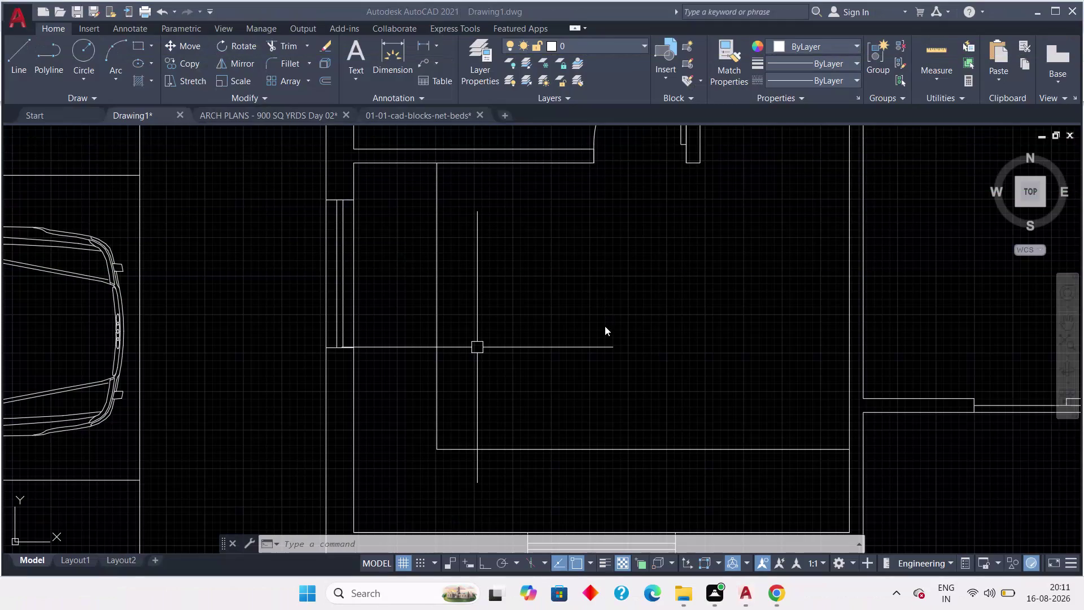
Inspect the two parked cars and the parking bays.
scroll(down, 3)
middle_drag(677, 391, 722, 370)
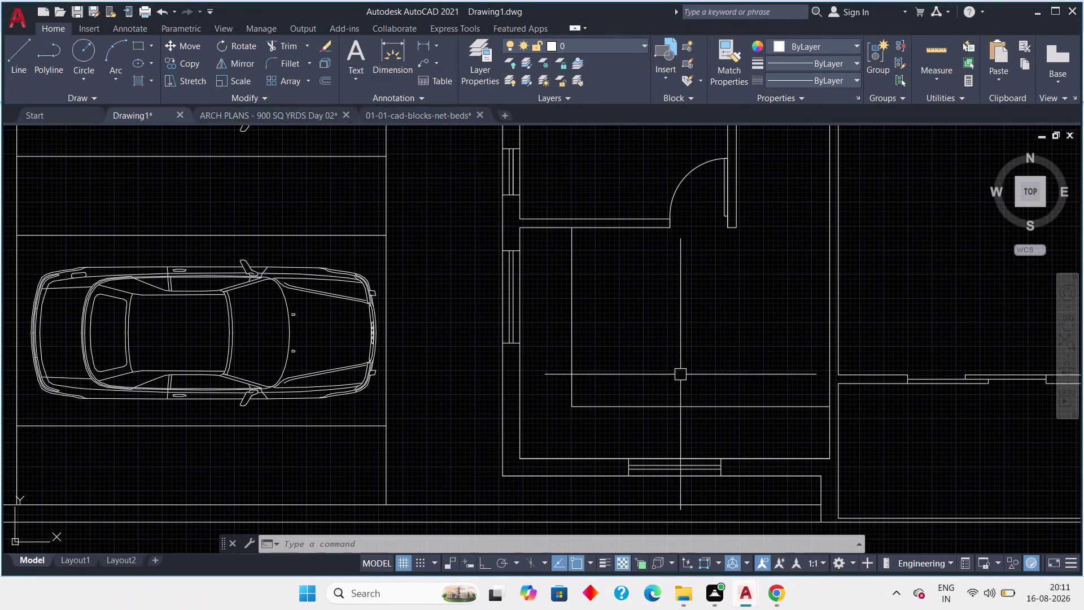
scroll(up, 3)
scroll(down, 3)
middle_drag(642, 380, 629, 379)
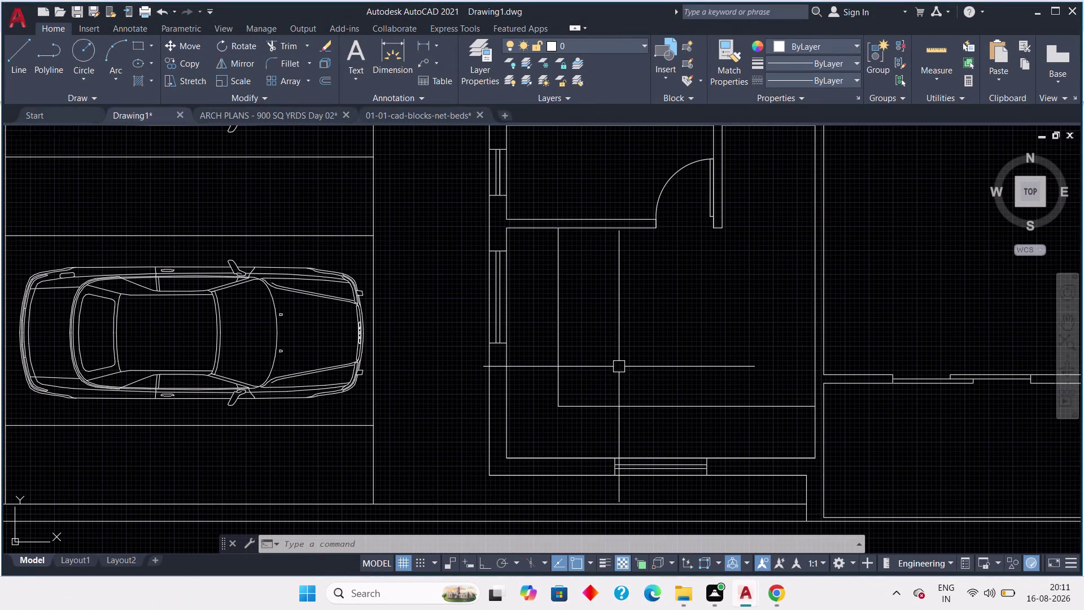
scroll(down, 3)
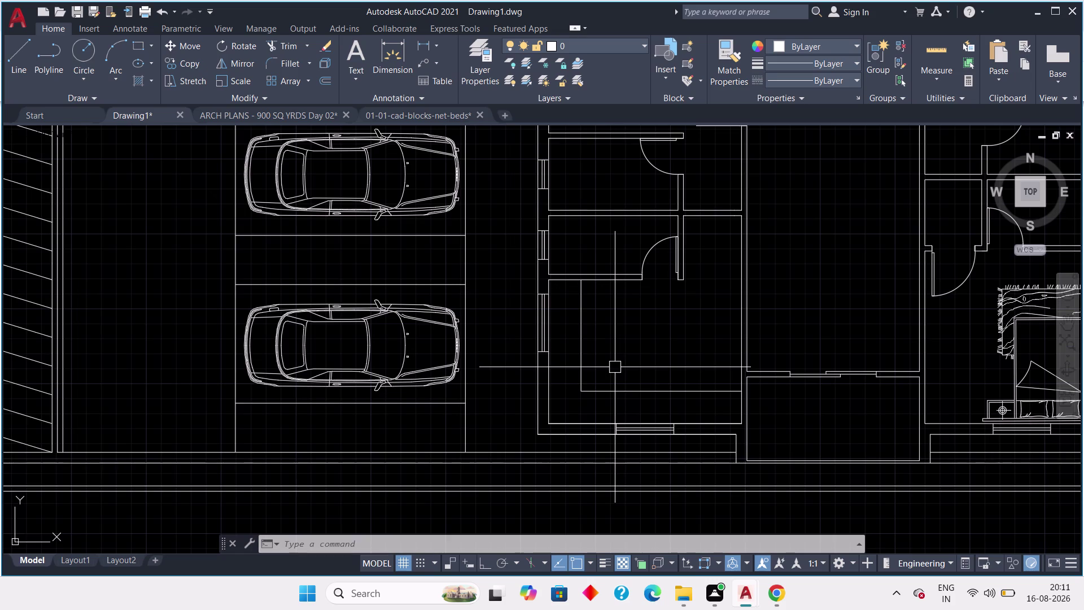
middle_drag(615, 368, 642, 378)
scroll(down, 3)
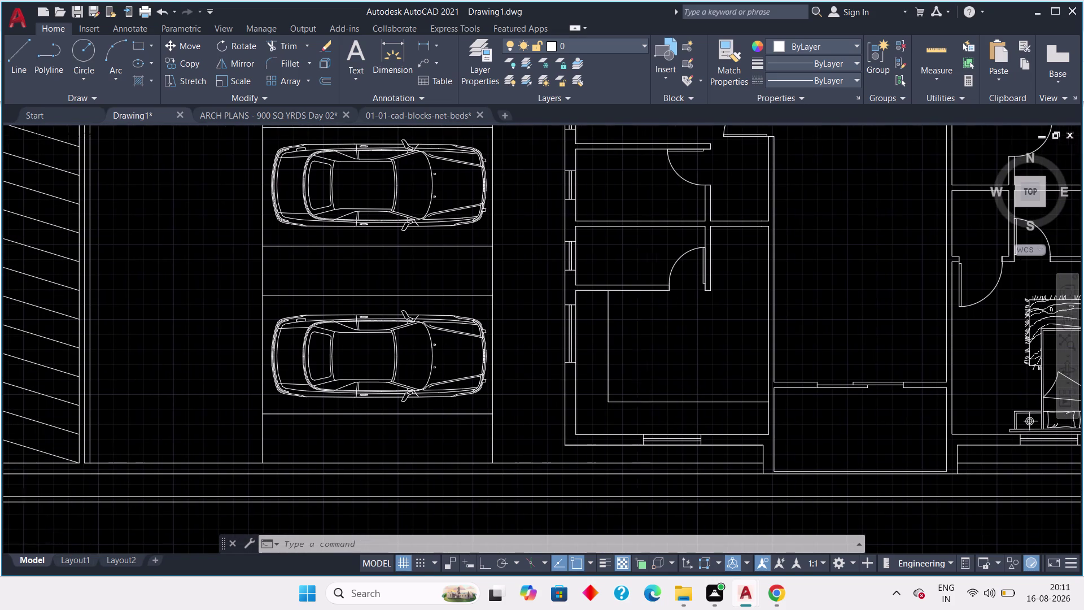
middle_drag(661, 365, 690, 440)
scroll(down, 3)
Pan up from the parking area to the top apartment units.
middle_drag(400, 252, 398, 272)
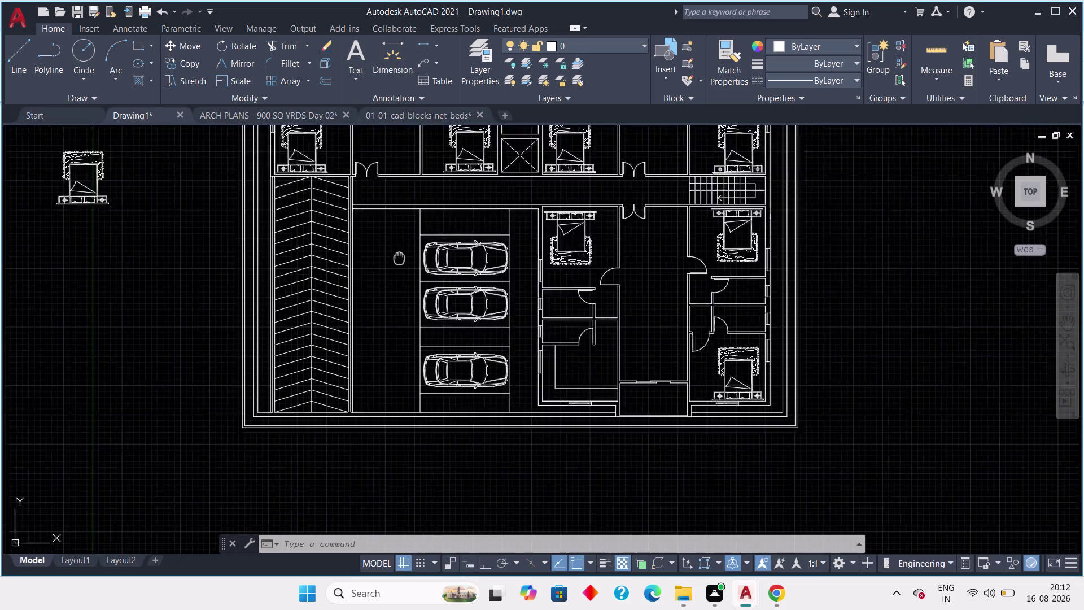
middle_drag(398, 272, 388, 439)
middle_drag(369, 274, 365, 398)
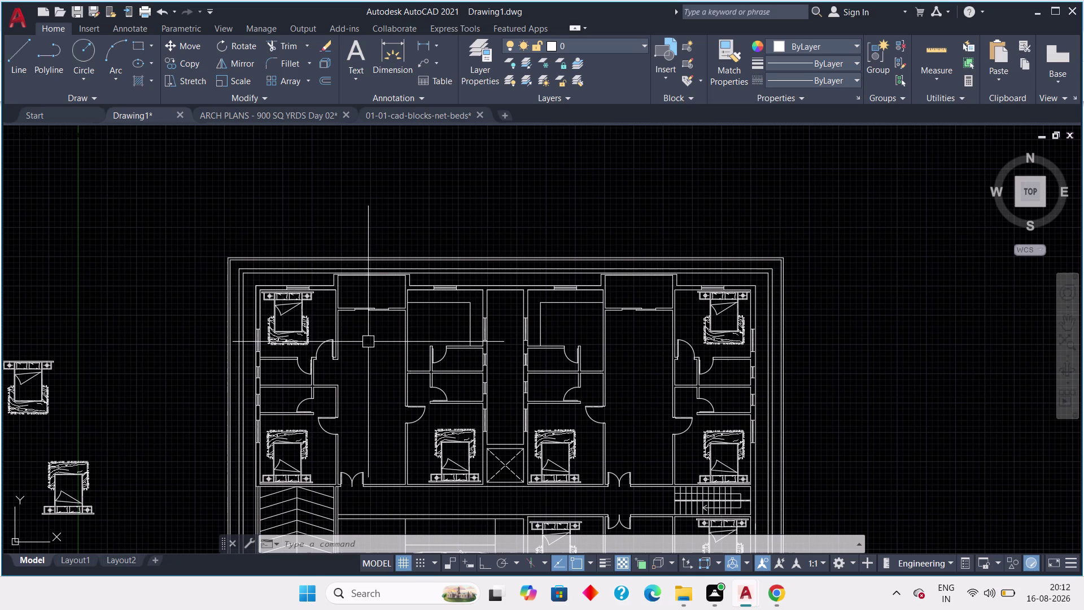
scroll(up, 3)
middle_drag(433, 331, 428, 356)
scroll(up, 3)
middle_drag(435, 338, 375, 344)
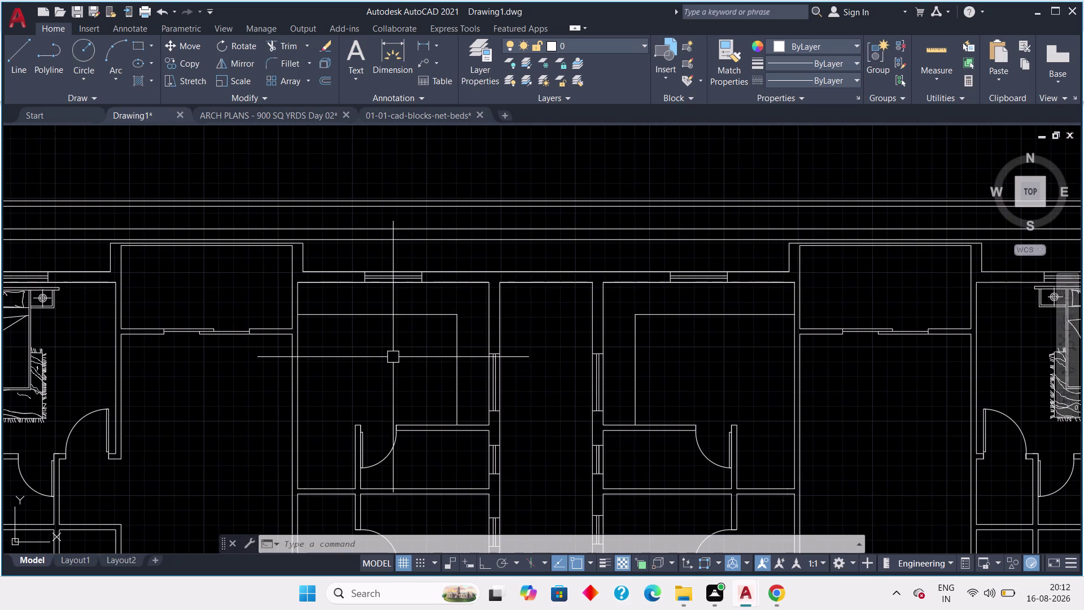
Pan left along the top row of rooms, past the bed in the right room.
middle_drag(393, 357, 361, 344)
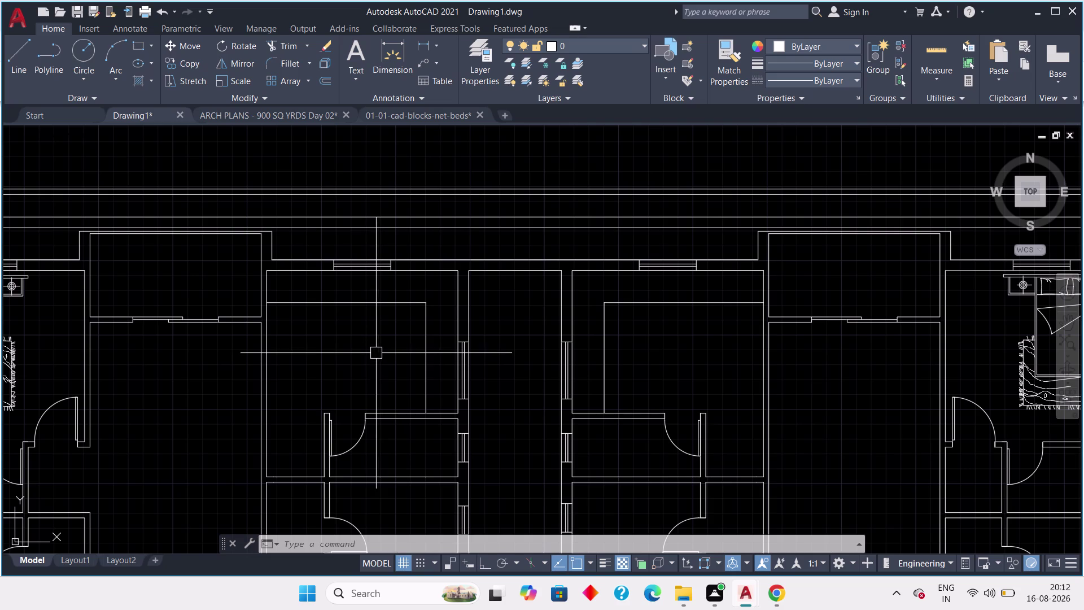
middle_drag(374, 351, 333, 339)
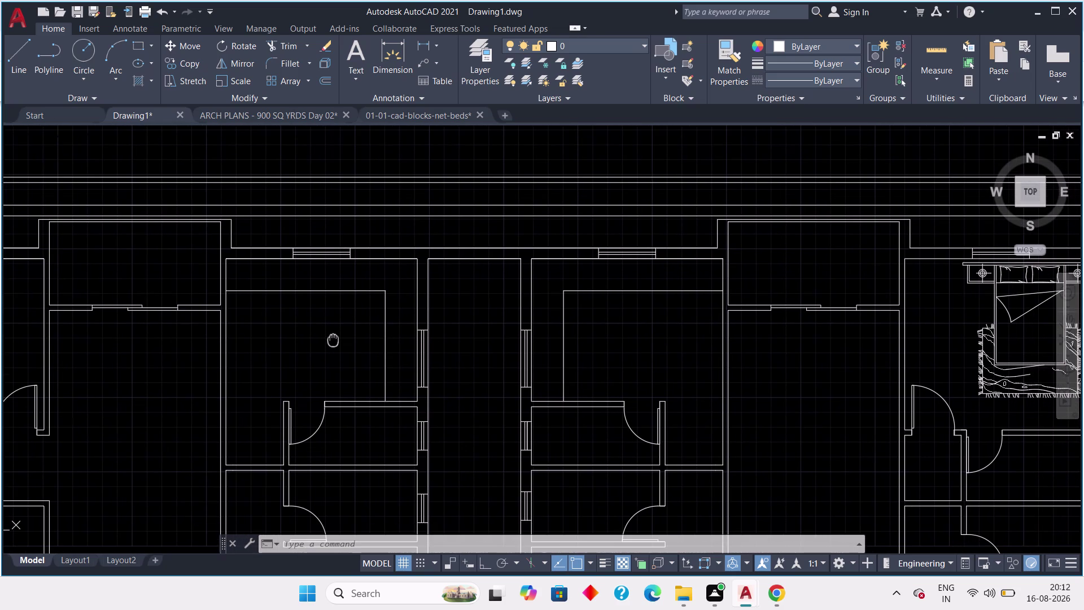
middle_drag(333, 338, 333, 339)
middle_drag(331, 341, 319, 352)
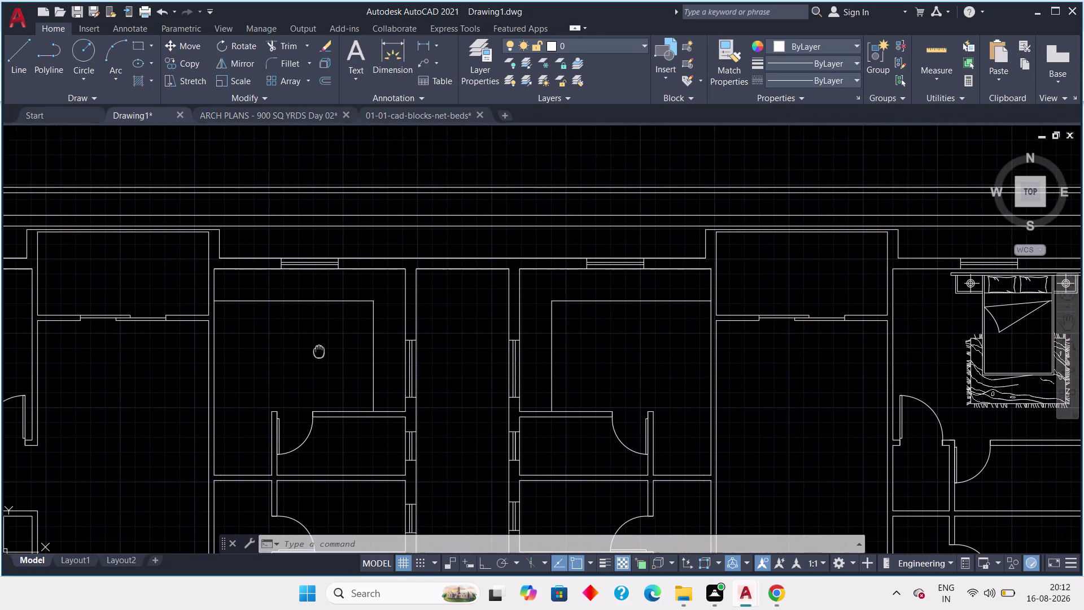
middle_drag(319, 352, 316, 354)
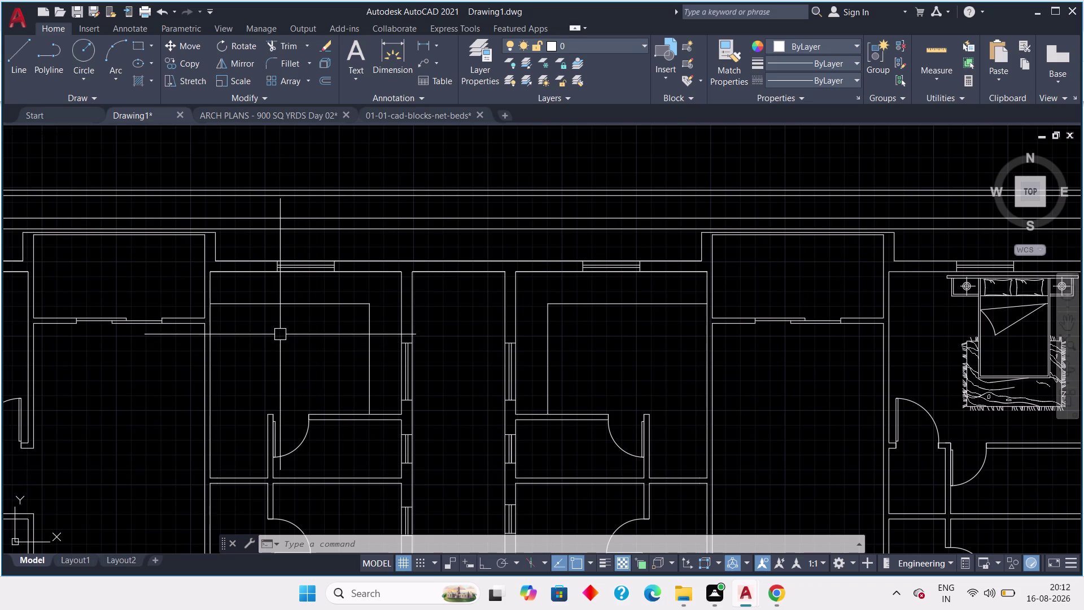
middle_drag(250, 326, 305, 365)
Zoom in on the window opening detail, then zoom back out.
scroll(up, 3)
middle_drag(201, 372, 261, 406)
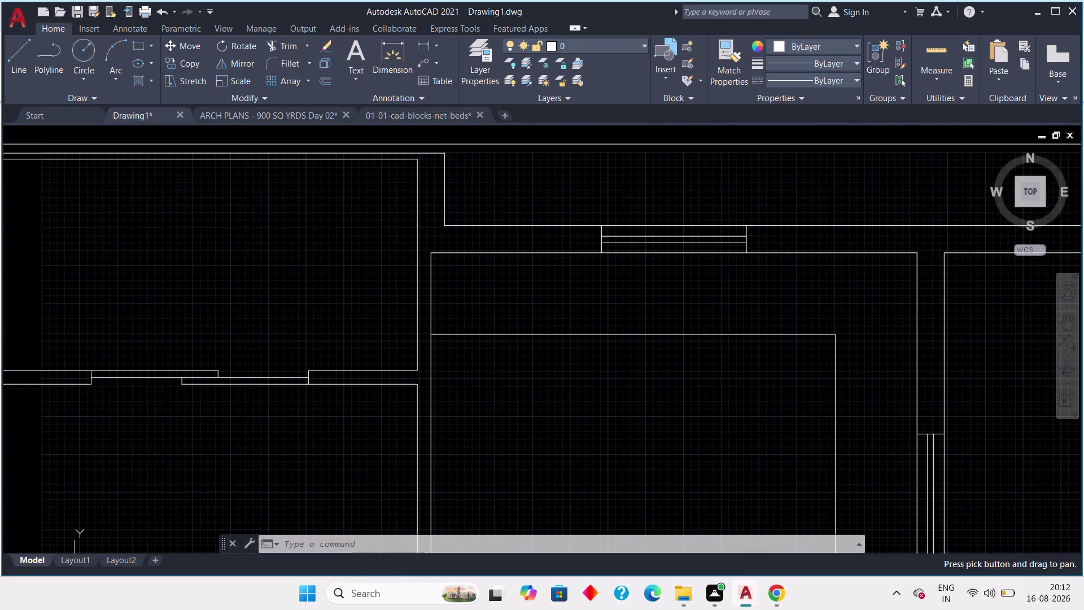
scroll(up, 3)
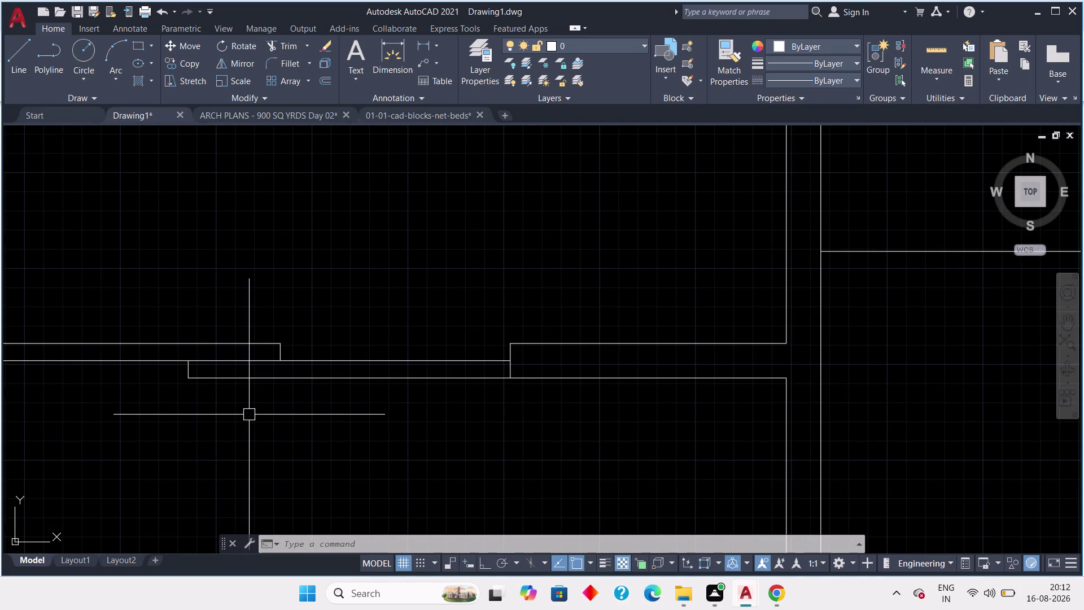
middle_drag(249, 415, 287, 399)
scroll(down, 3)
scroll(down, 3)
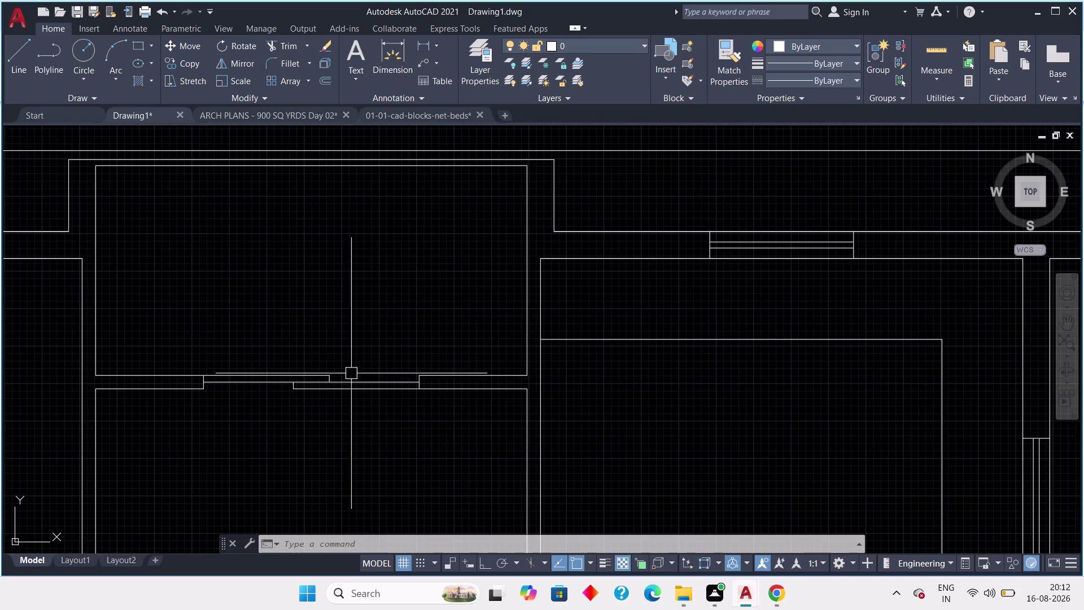
scroll(down, 3)
scroll(down, 3)
Return to the top outer wall lines and bring up the 01-01-cad-blocks-net-beds drawing.
middle_drag(438, 389, 409, 405)
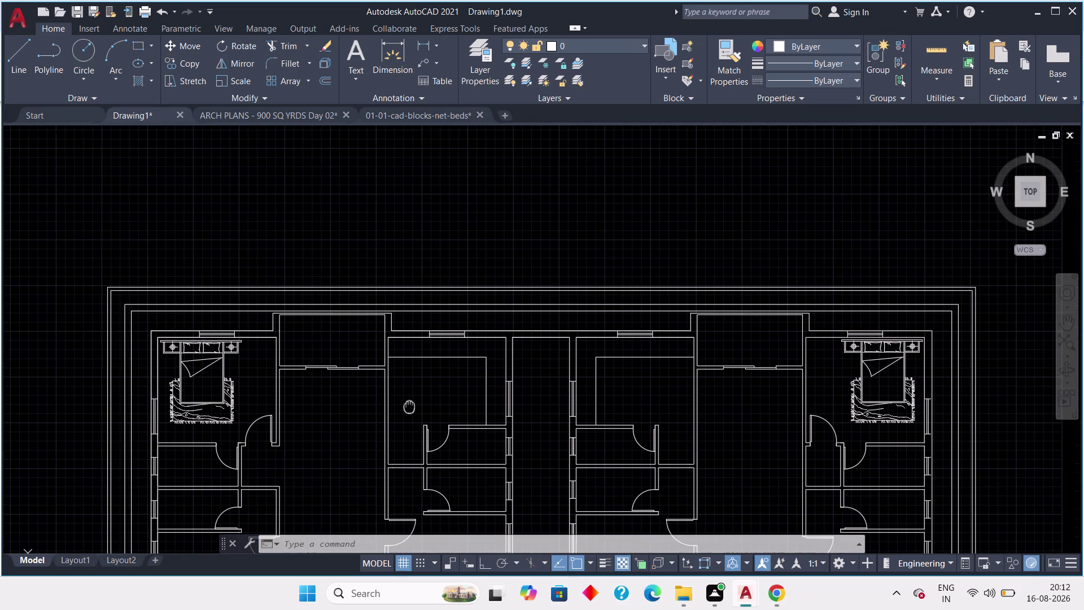
middle_drag(409, 405, 388, 401)
scroll(up, 3)
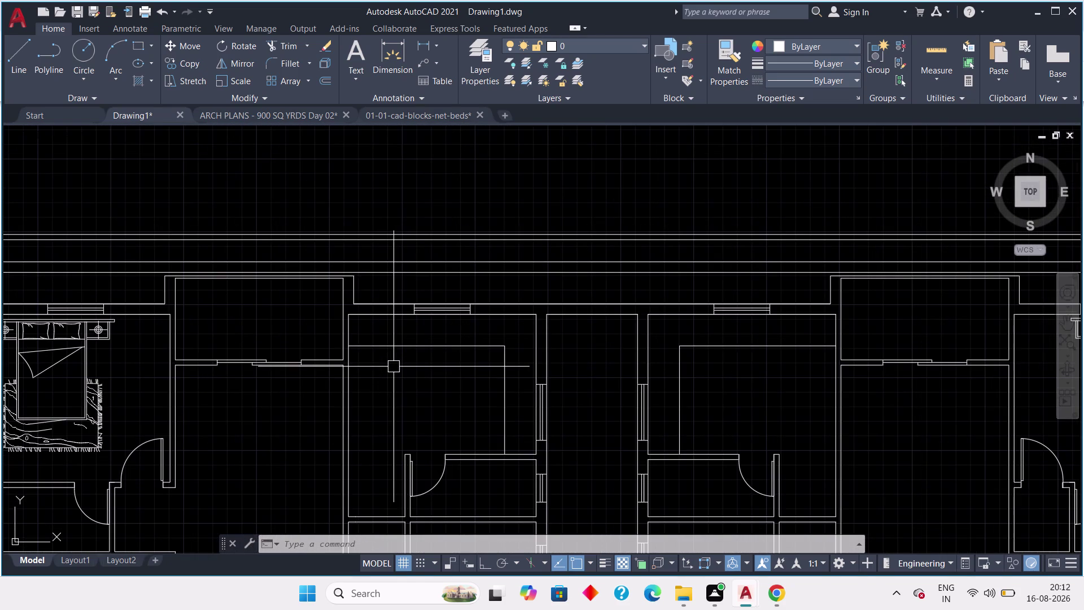
middle_drag(421, 393, 387, 385)
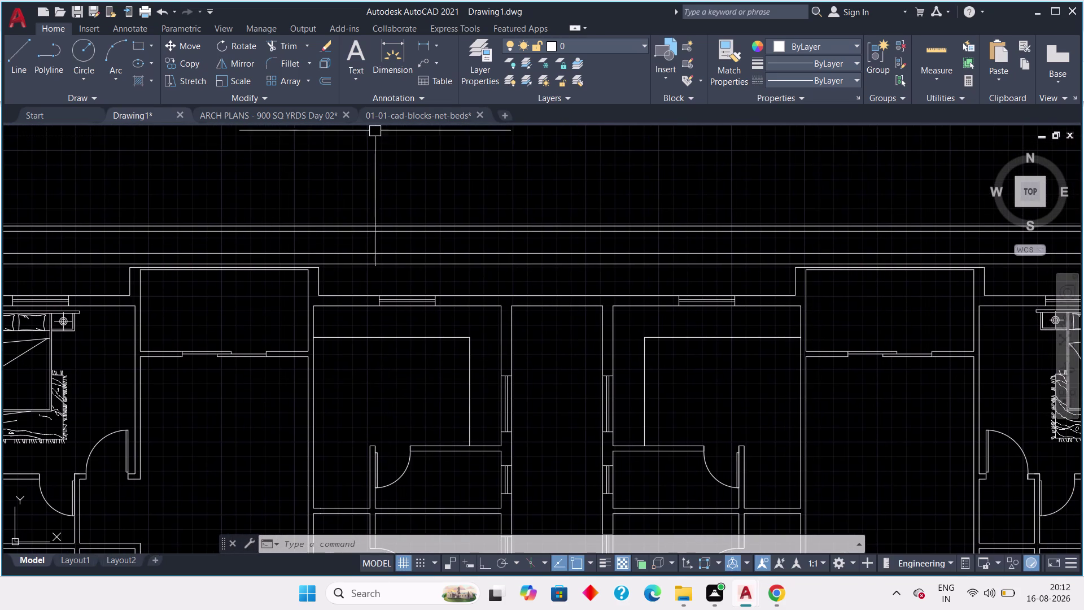
click(406, 116)
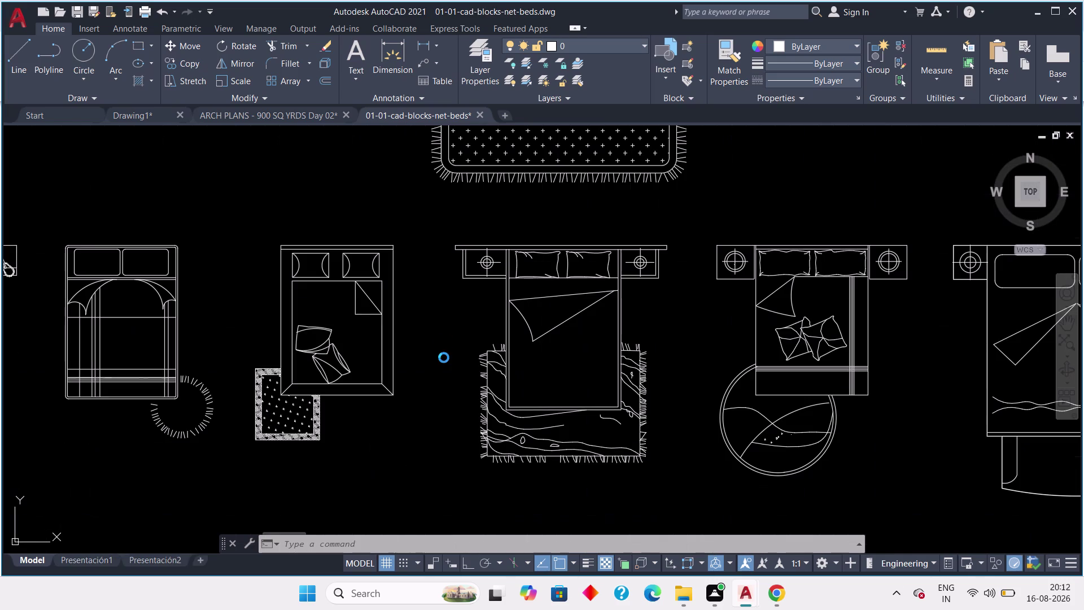
scroll(down, 3)
scroll(down, 3)
scroll(down, 3)
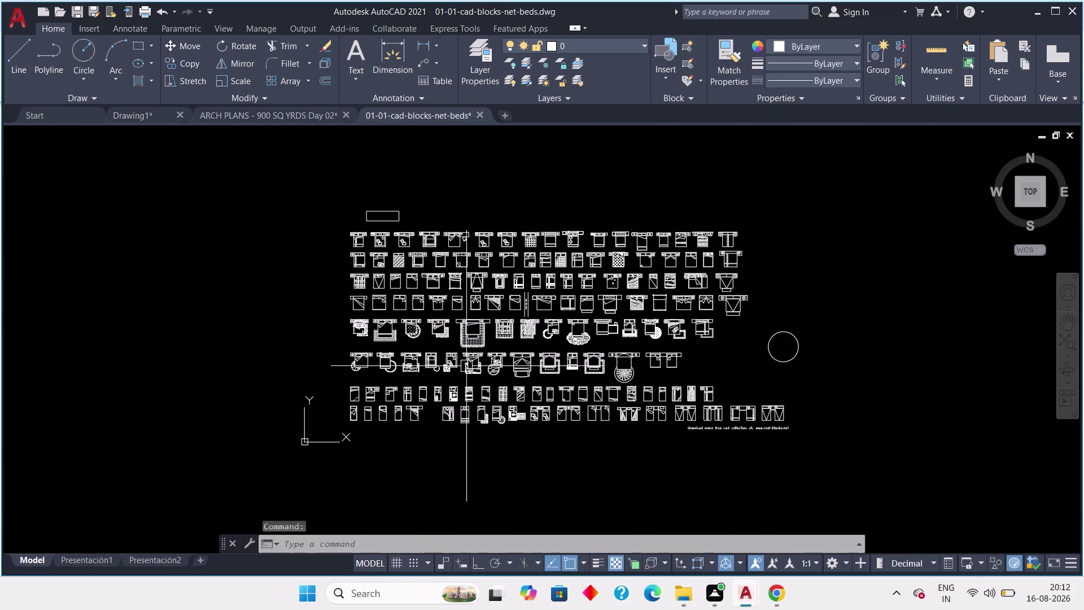
middle_drag(534, 352, 417, 367)
scroll(up, 3)
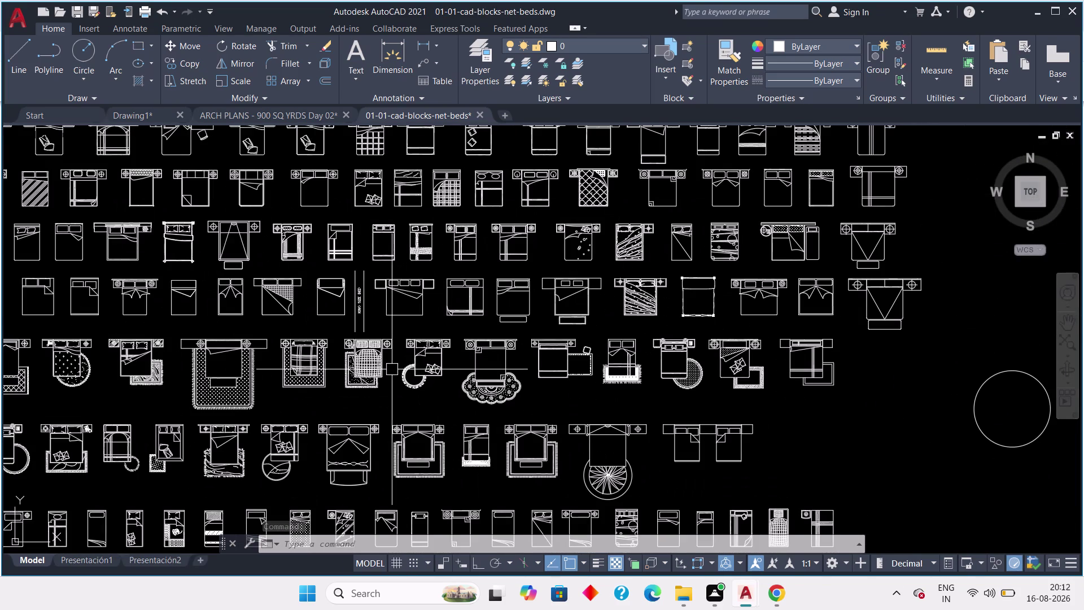
scroll(up, 3)
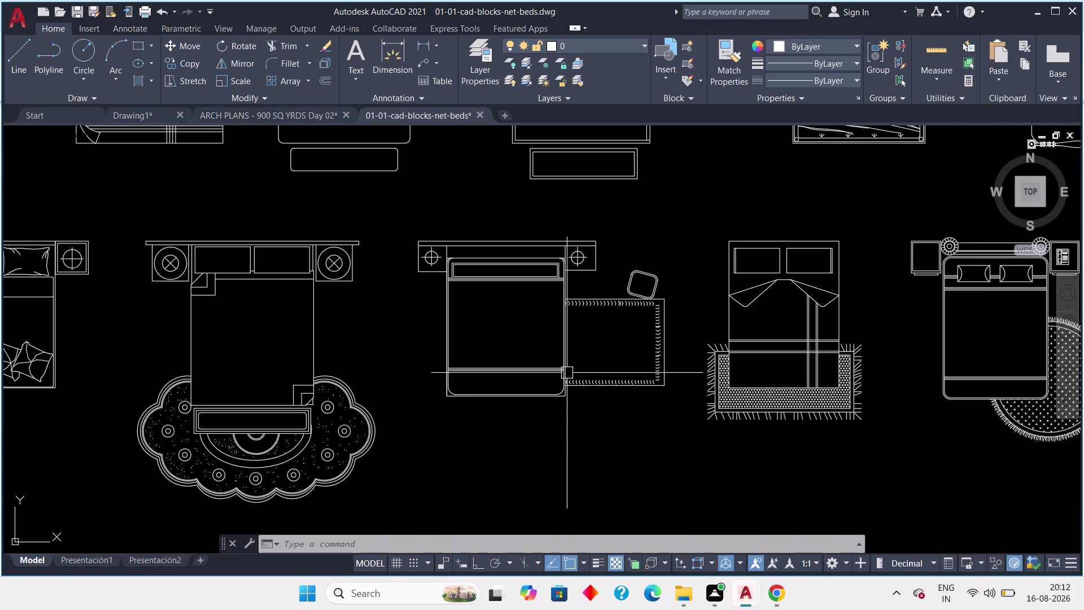
scroll(up, 3)
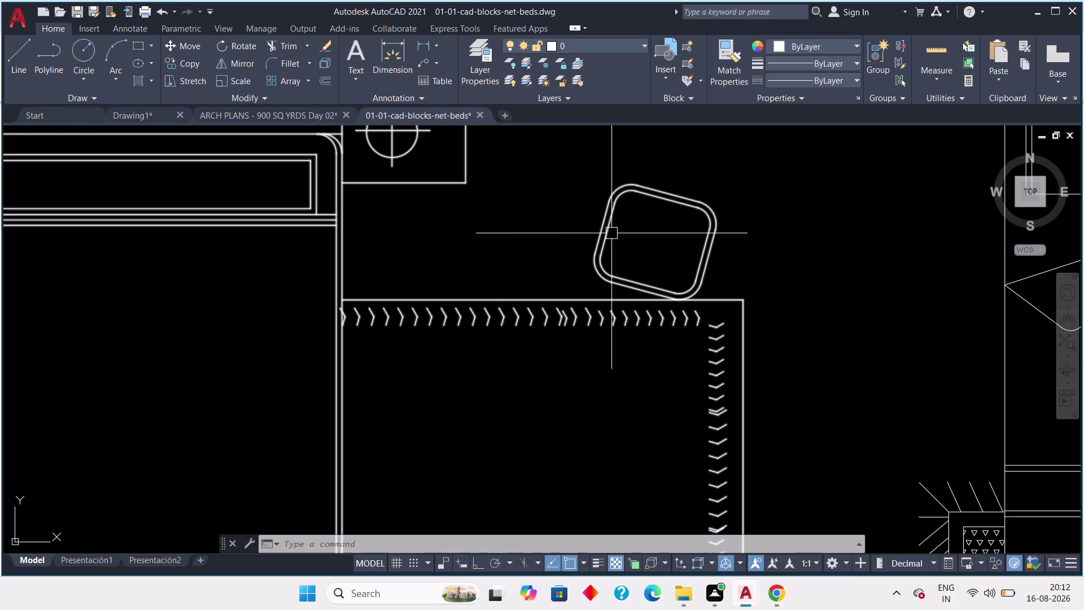
scroll(down, 3)
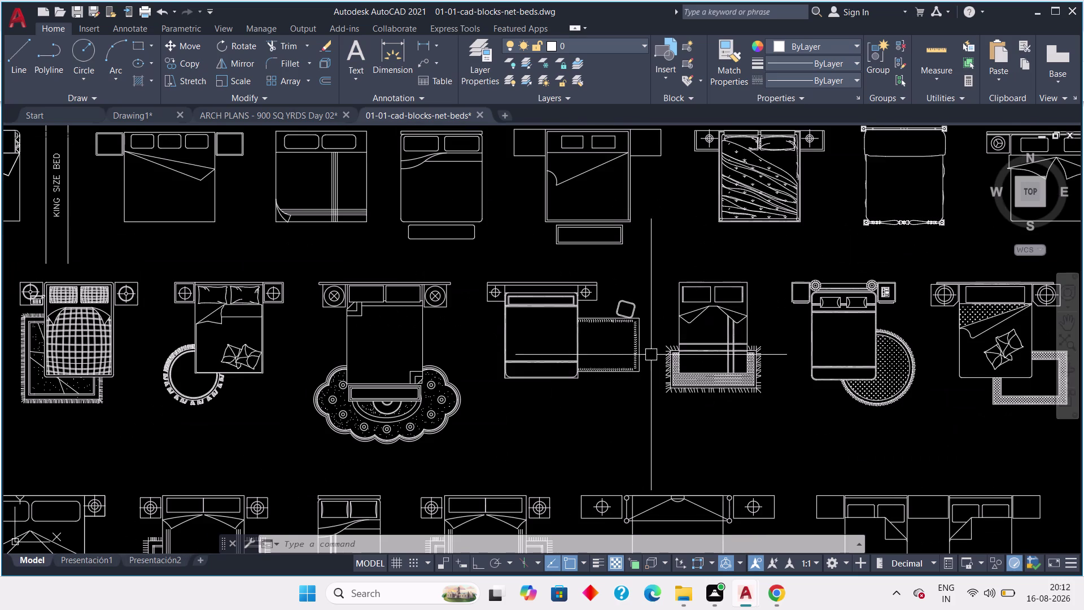
scroll(up, 3)
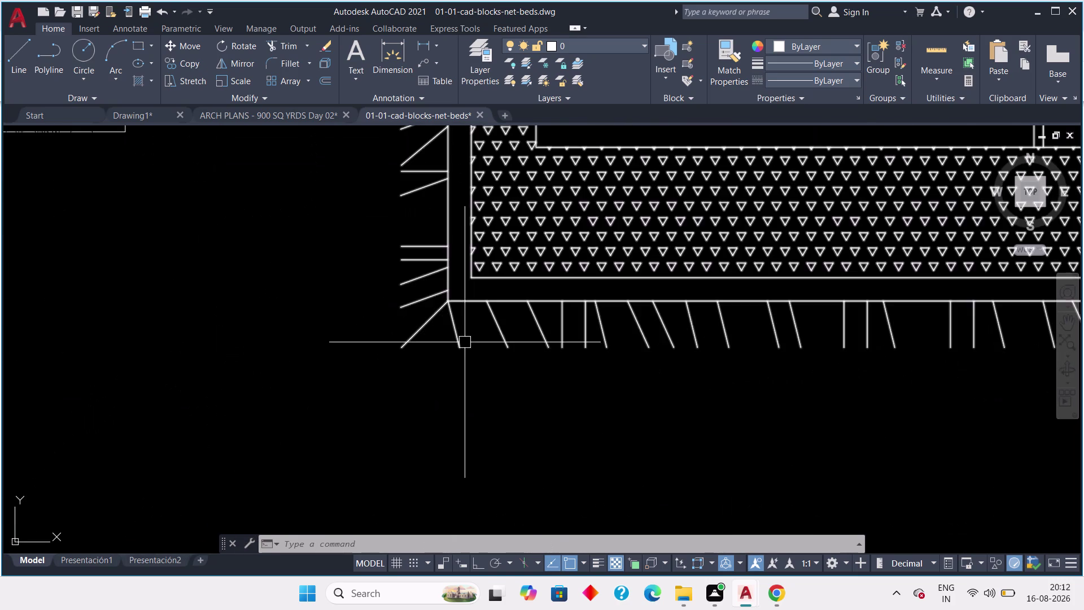
scroll(down, 3)
scroll(down, 3)
scroll(up, 3)
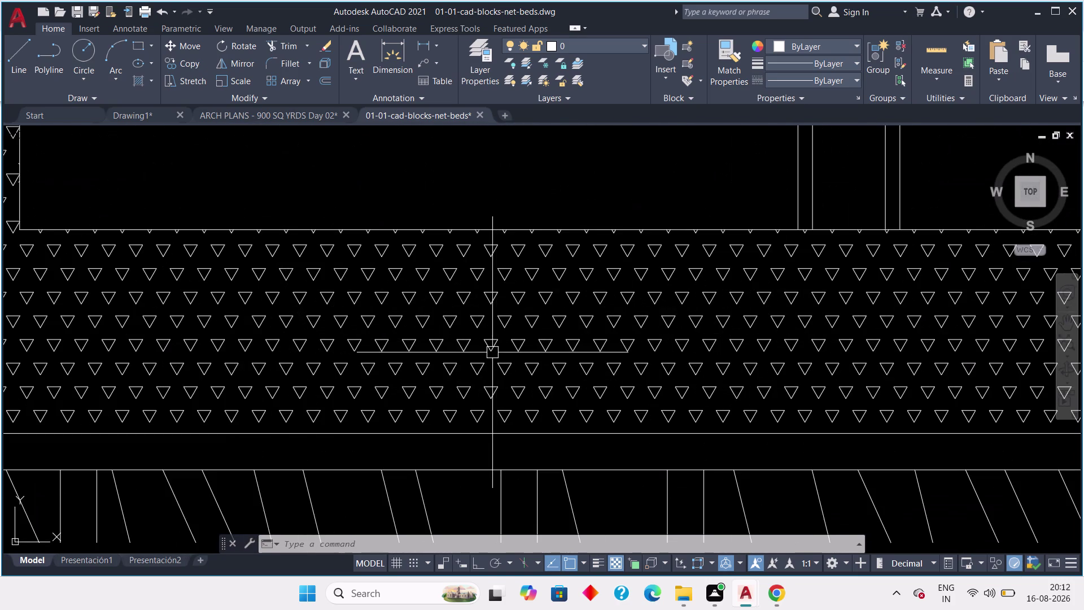
scroll(down, 3)
scroll(up, 3)
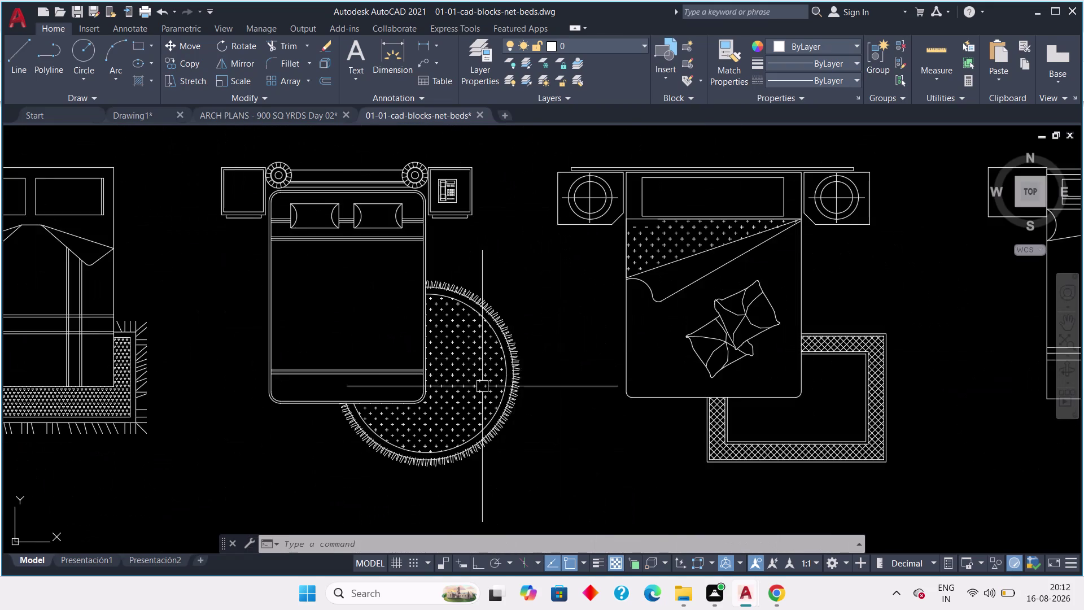
scroll(up, 3)
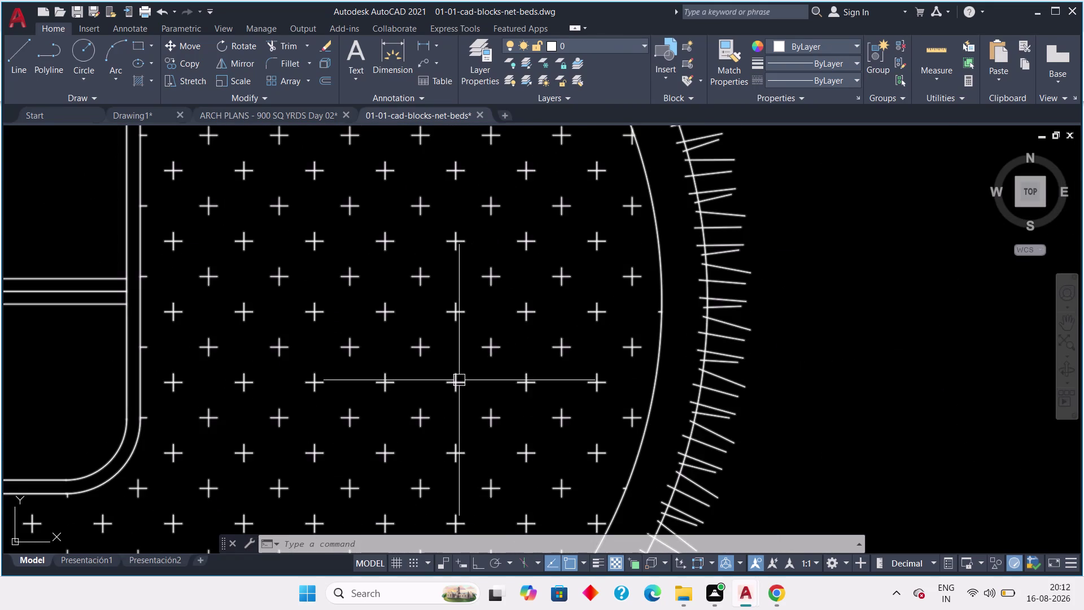
scroll(down, 3)
scroll(up, 3)
scroll(up, 3)
scroll(up, 3)
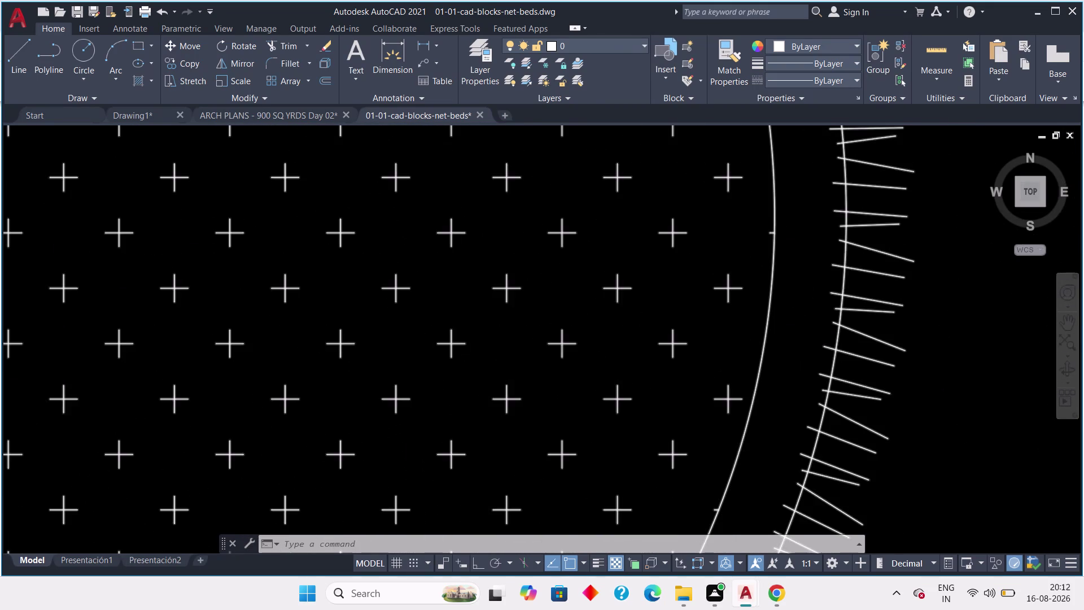
scroll(down, 3)
scroll(down, 3)
scroll(down, 3)
middle_drag(482, 379, 536, 402)
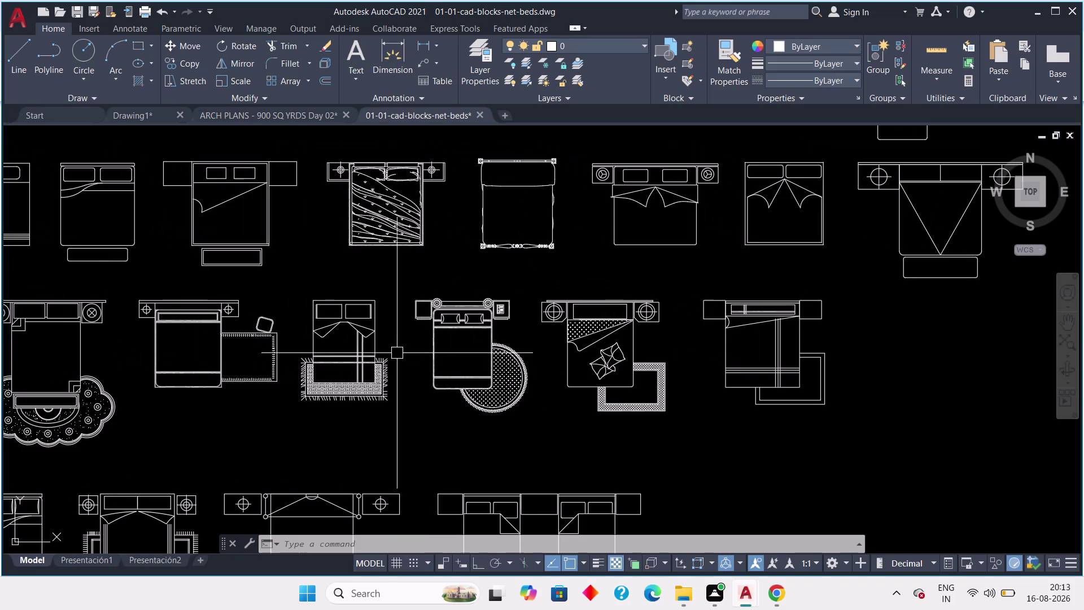
middle_drag(410, 367, 446, 421)
scroll(down, 3)
middle_drag(383, 379, 386, 381)
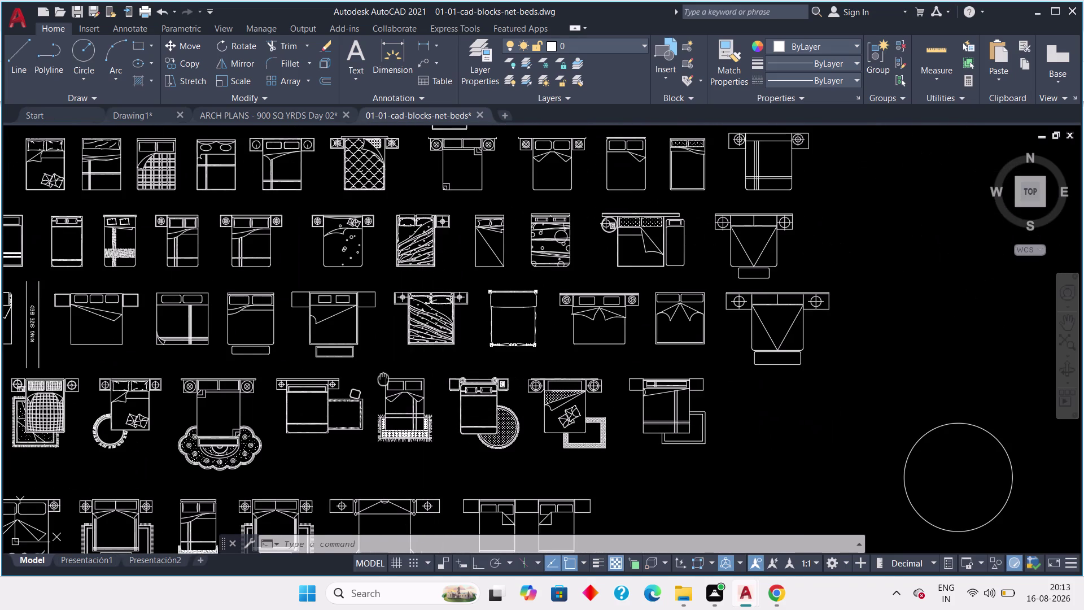
middle_drag(387, 382, 452, 411)
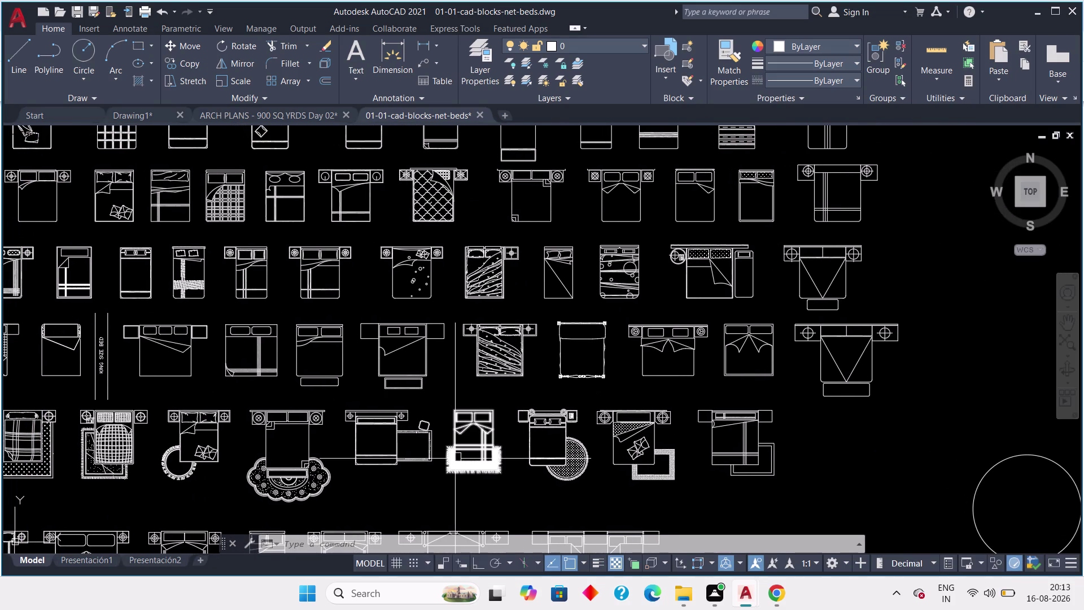